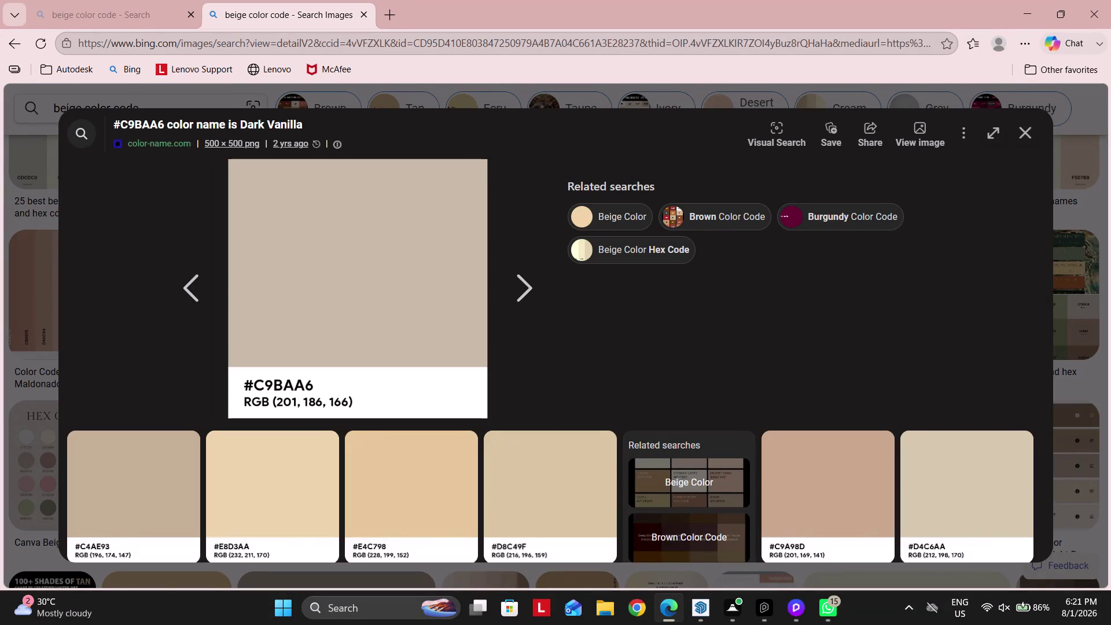
Close the Dark Vanilla colour image on Bing and bring up the D5 living room render.
click(82, 0)
click(190, 10)
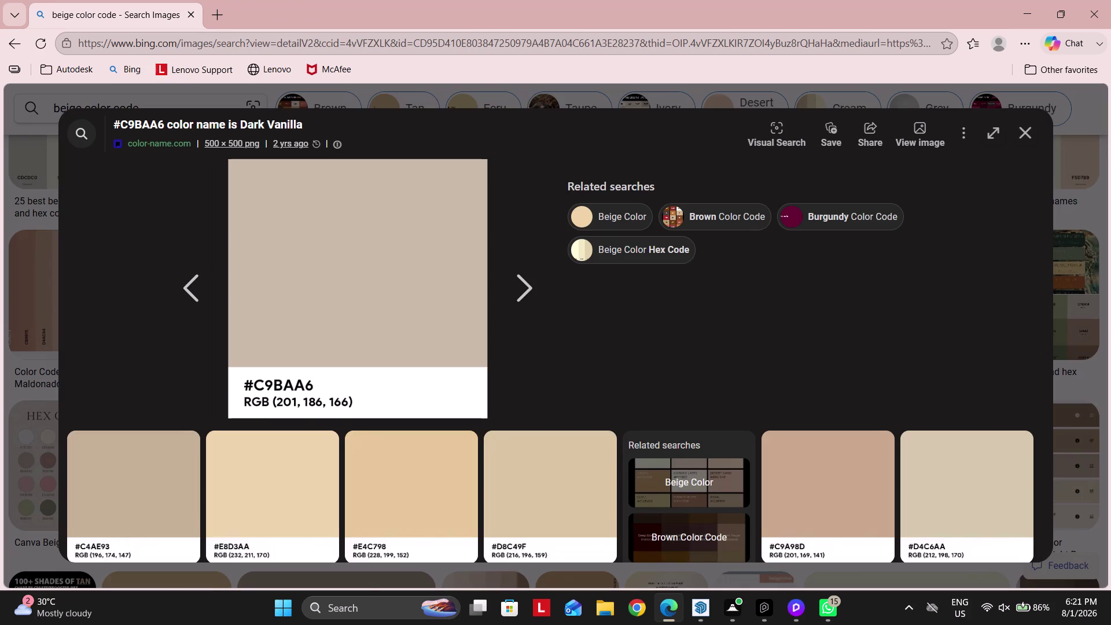
click(1107, 2)
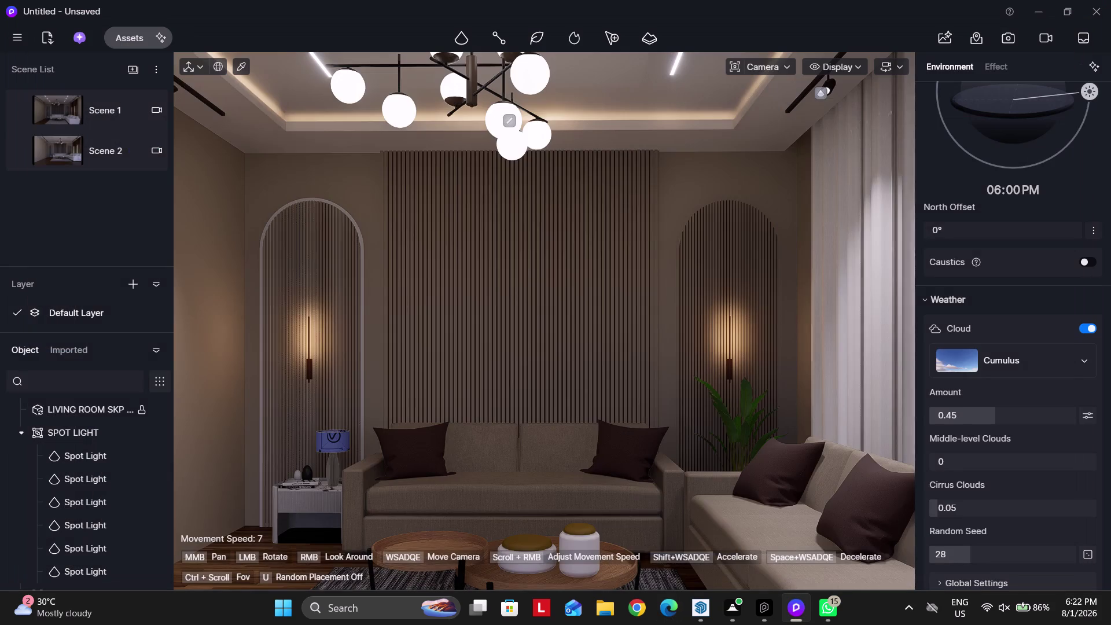
Zoom into the slatted feature wall in D5, then return to the SketchUp model.
scroll(up, 3)
scroll(up, 3)
scroll(up, 3)
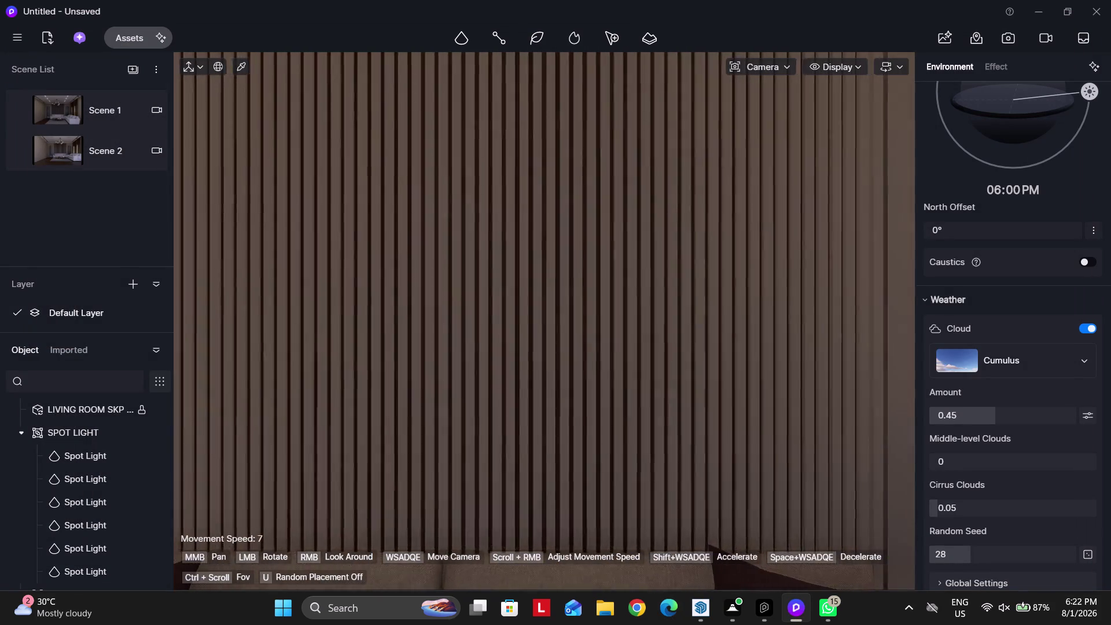
scroll(up, 3)
scroll(up, 3)
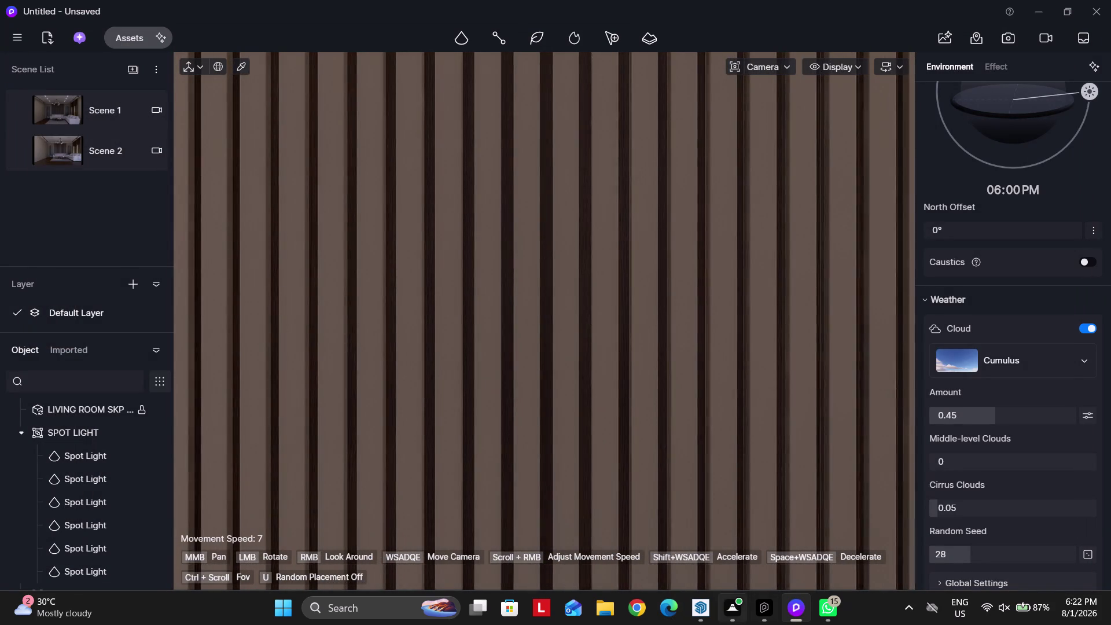